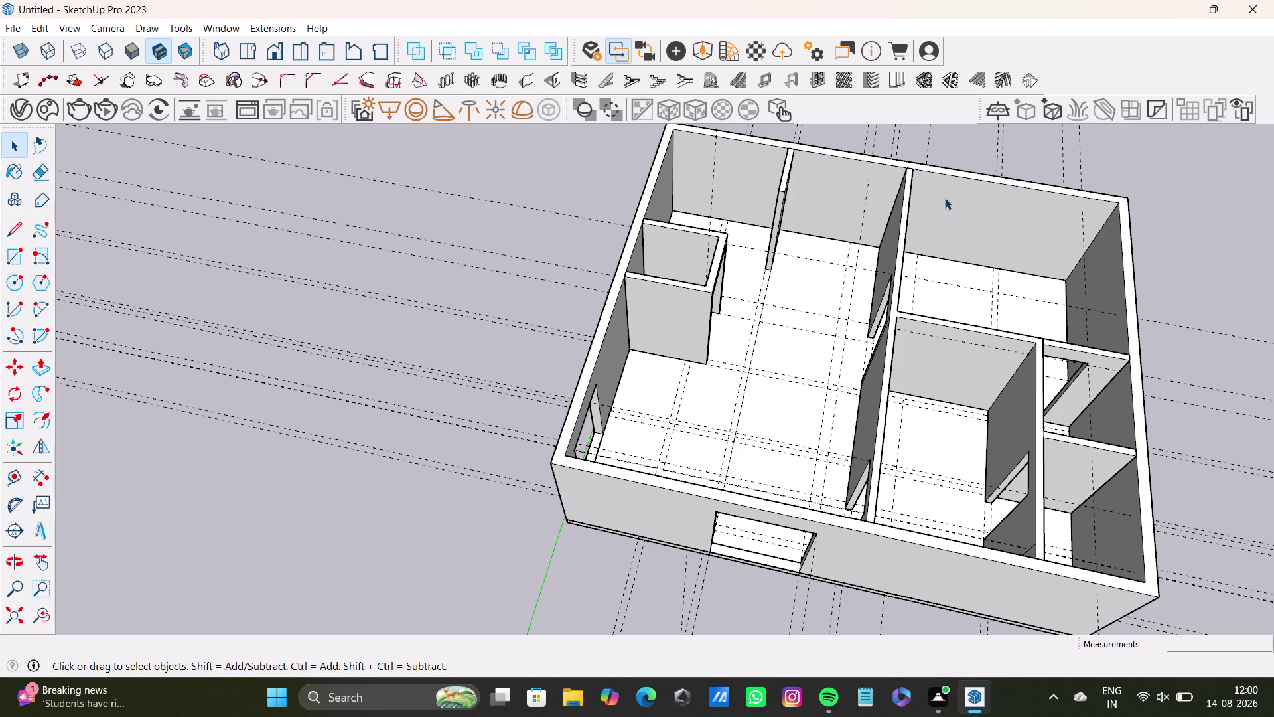
Orbit and zoom around the house to inspect the interior walls and door opening.
scroll(up, 3)
middle_drag(845, 425, 967, 429)
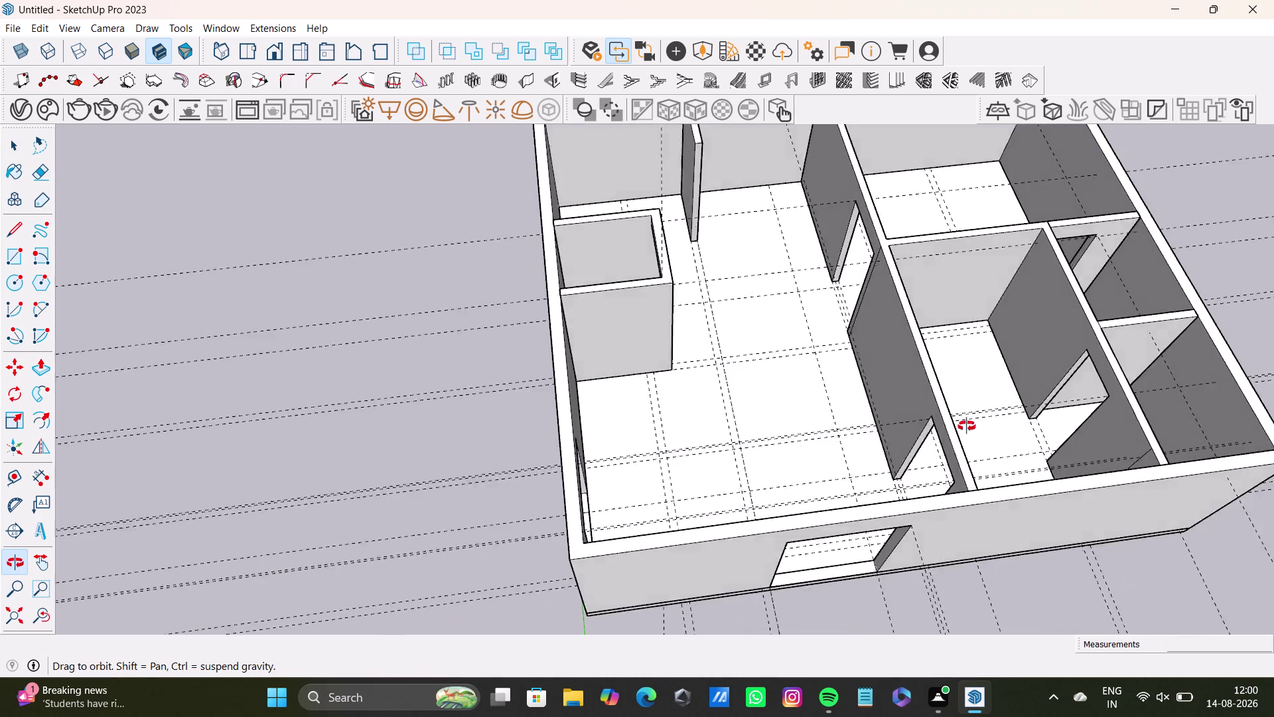
middle_drag(967, 429, 827, 269)
scroll(down, 3)
middle_drag(835, 291, 1051, 513)
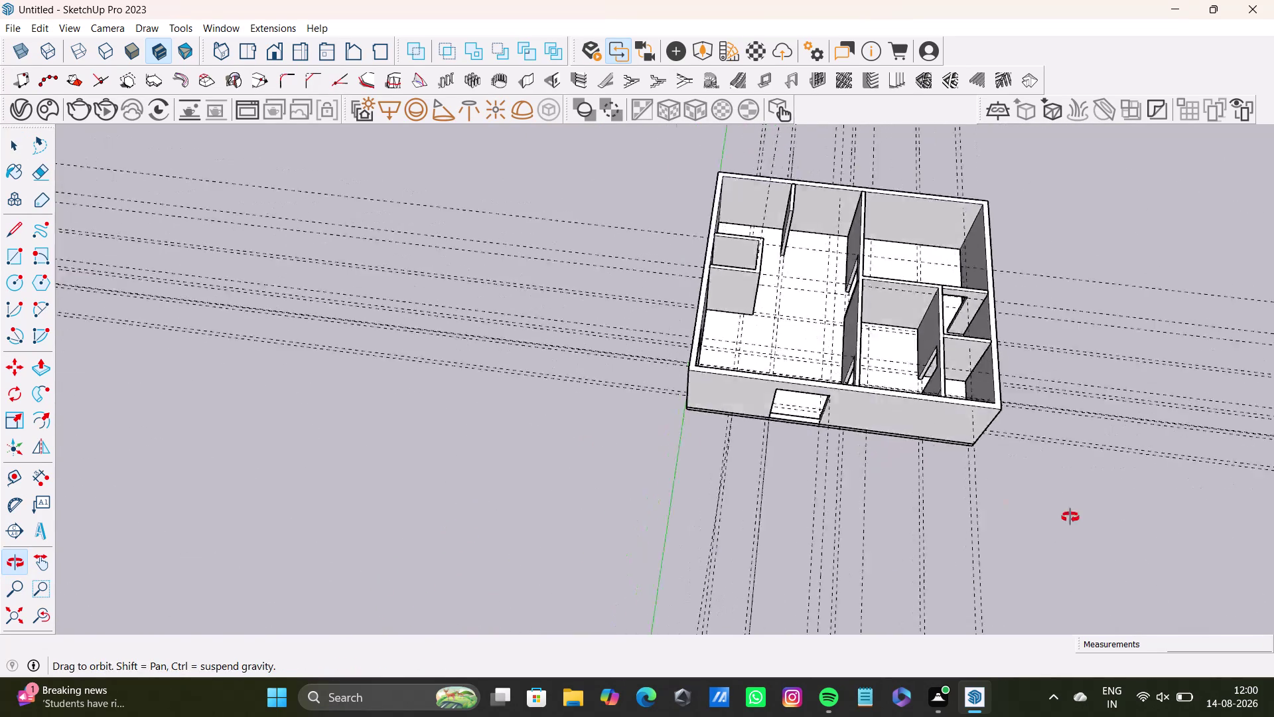
middle_drag(1051, 513, 1068, 505)
scroll(up, 3)
middle_drag(779, 304, 947, 207)
scroll(up, 3)
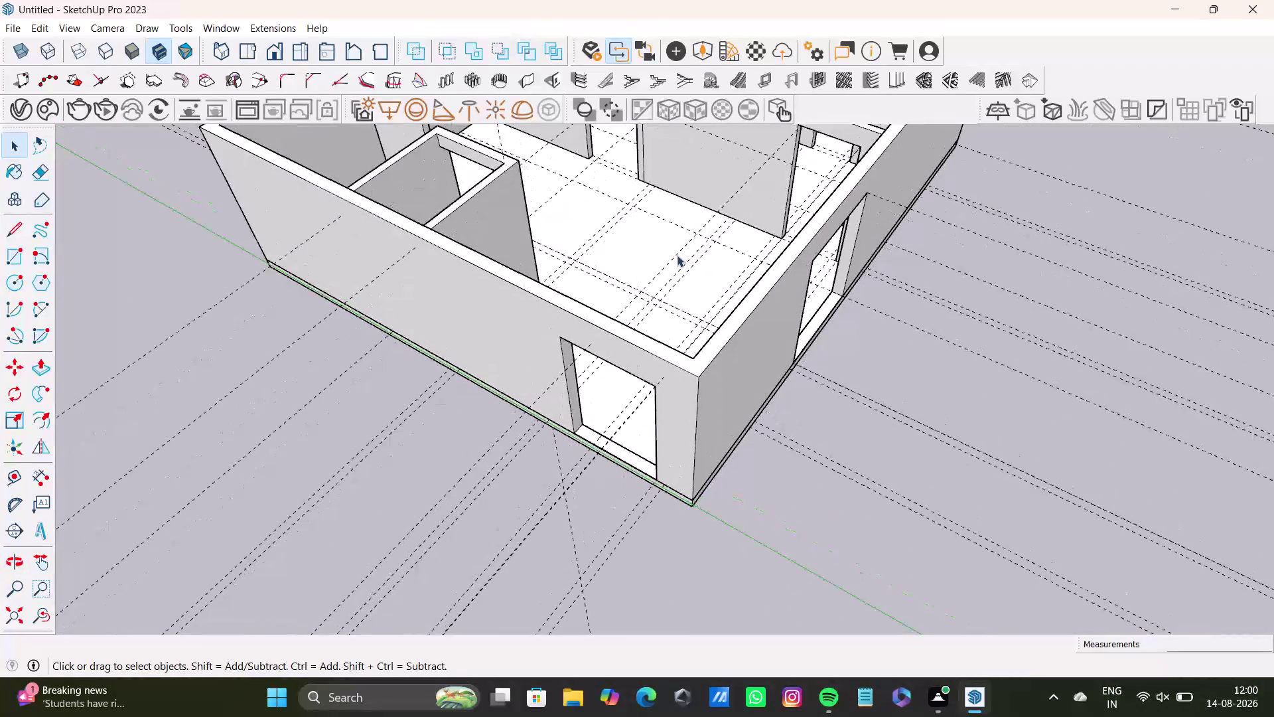
scroll(down, 3)
middle_drag(699, 239, 793, 269)
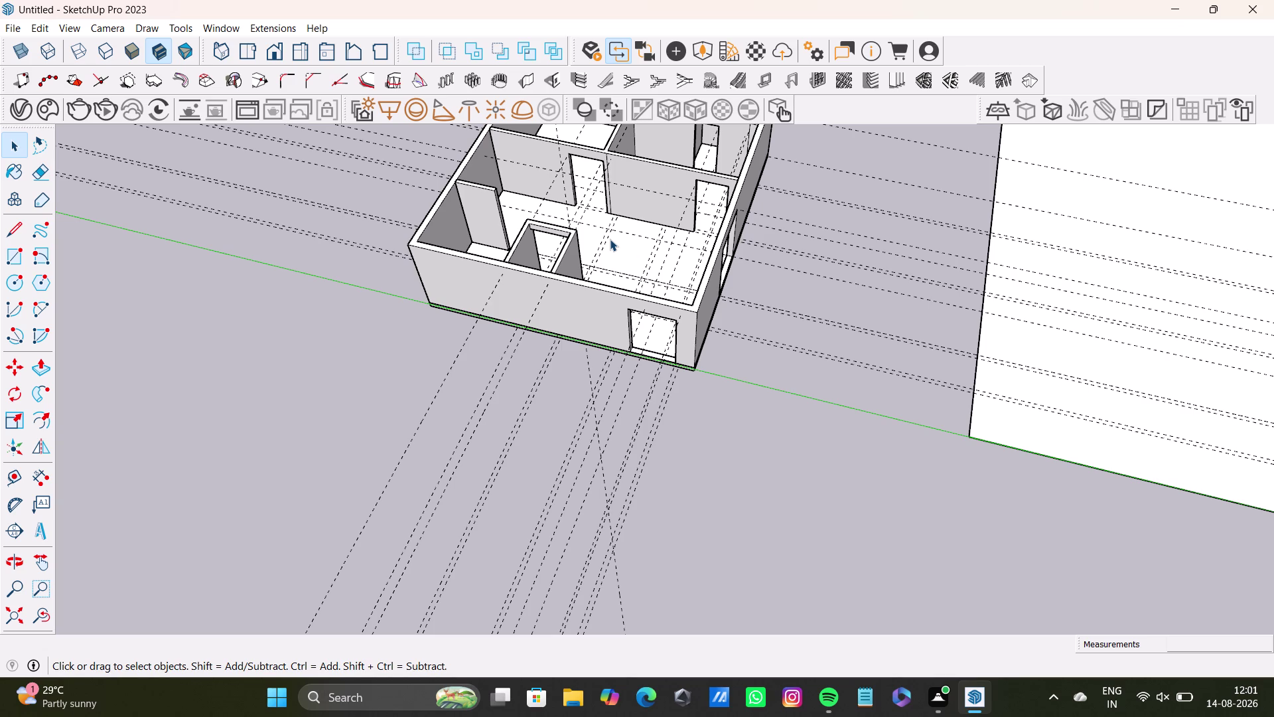
Select the whole house model and orbit to view it from above.
double_click(757, 308)
middle_drag(758, 341, 572, 389)
middle_drag(670, 373, 873, 368)
scroll(up, 3)
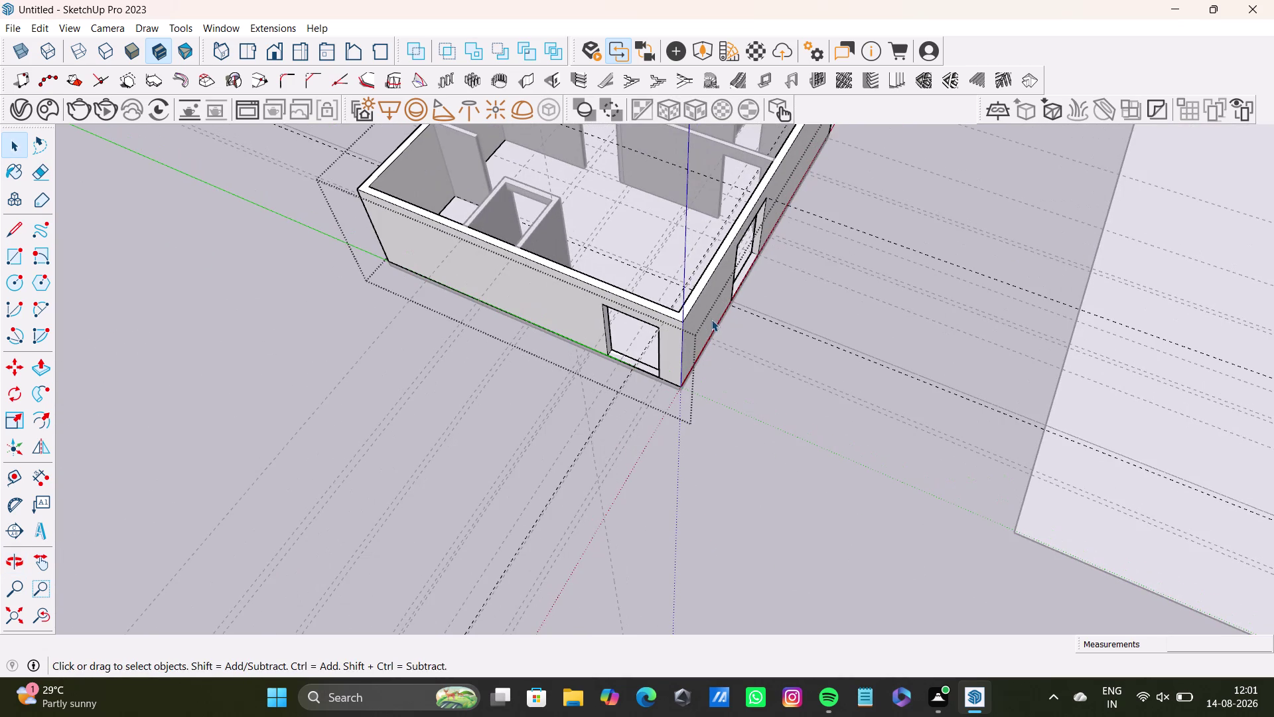
scroll(down, 3)
middle_drag(703, 302, 685, 421)
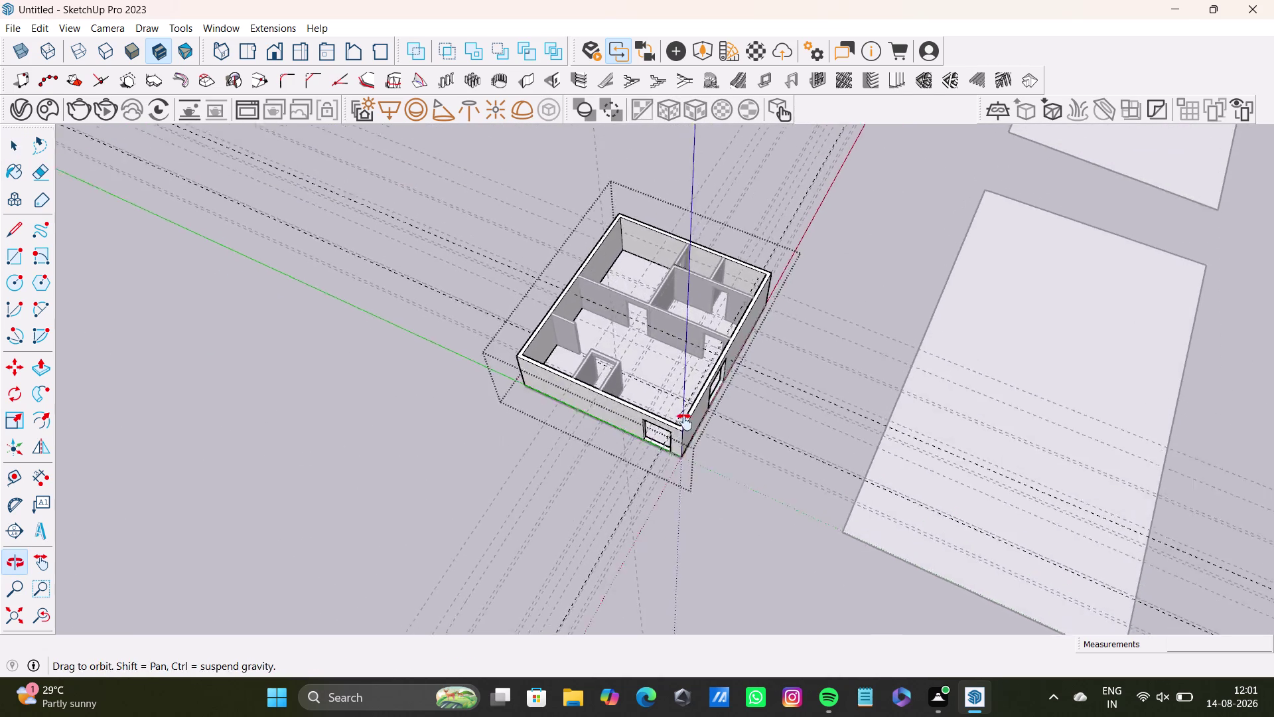
middle_drag(686, 421, 684, 424)
middle_drag(683, 426, 825, 266)
scroll(up, 3)
key(space)
double_click(820, 233)
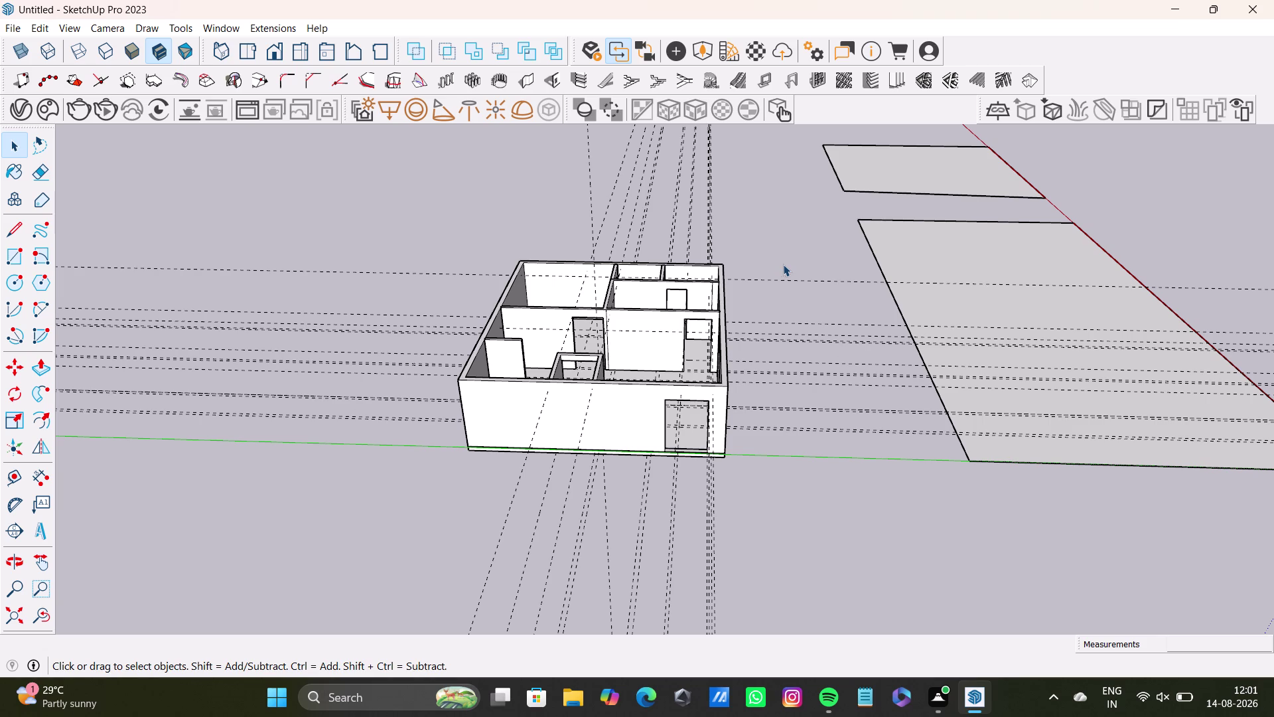
Clear the selection and bring up the Edit menu.
key(space)
click(781, 255)
double_click(785, 256)
click(48, 30)
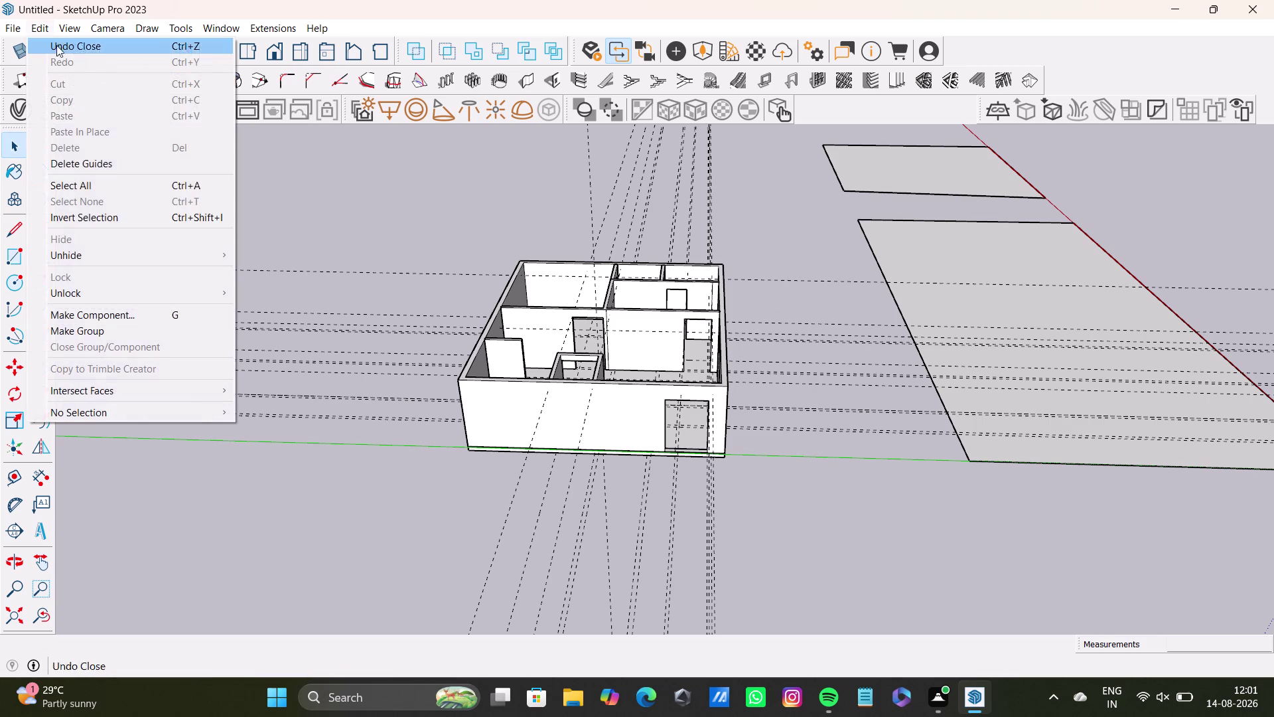
Delete all guides in the model, then view the house from above.
click(107, 159)
scroll(down, 3)
middle_drag(447, 359, 757, 593)
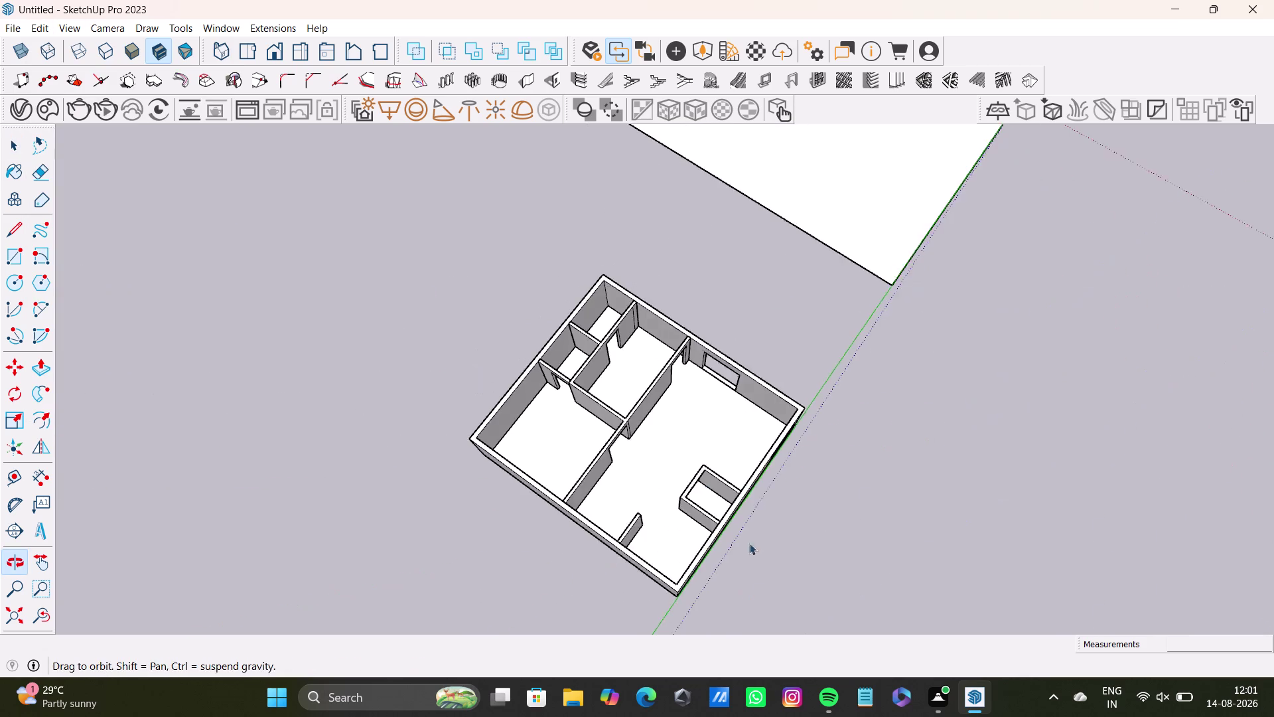
scroll(up, 3)
key(space)
middle_drag(688, 343, 644, 176)
Zoom in close to face an interior wall junction.
scroll(up, 3)
middle_drag(610, 295, 613, 273)
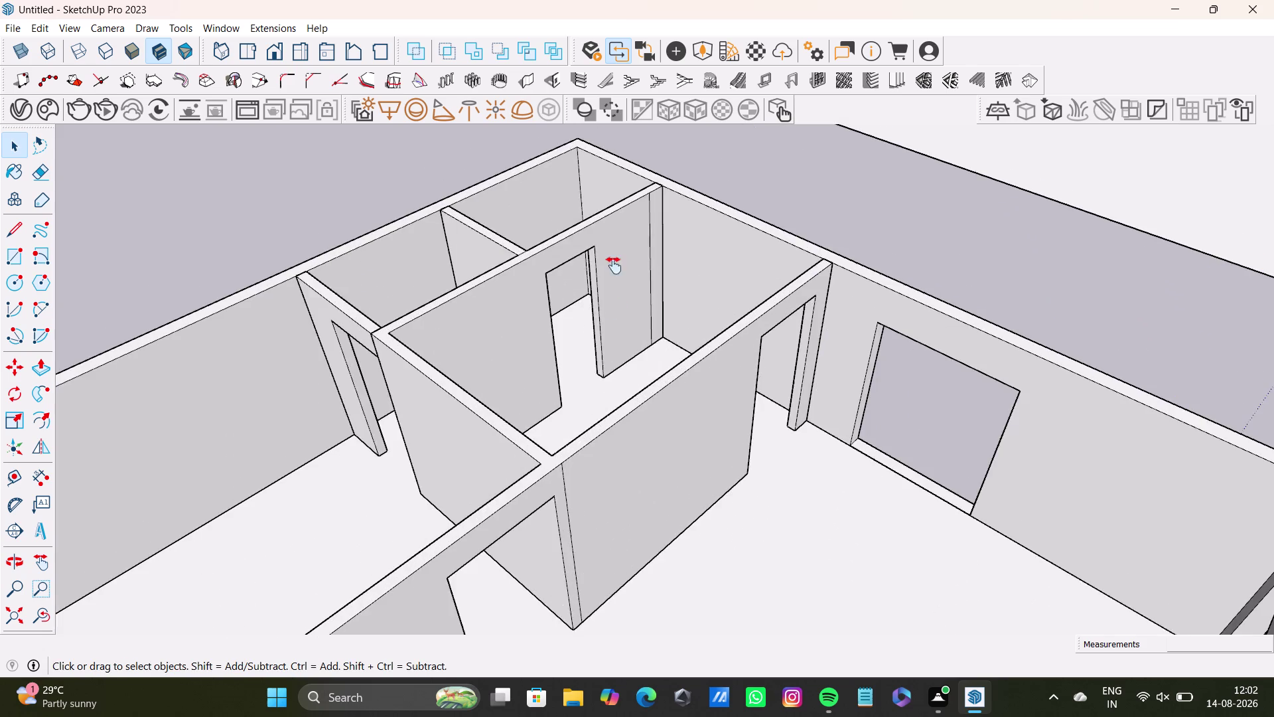
middle_drag(613, 274, 645, 200)
middle_drag(661, 298, 841, 216)
scroll(up, 3)
middle_drag(481, 252, 692, 338)
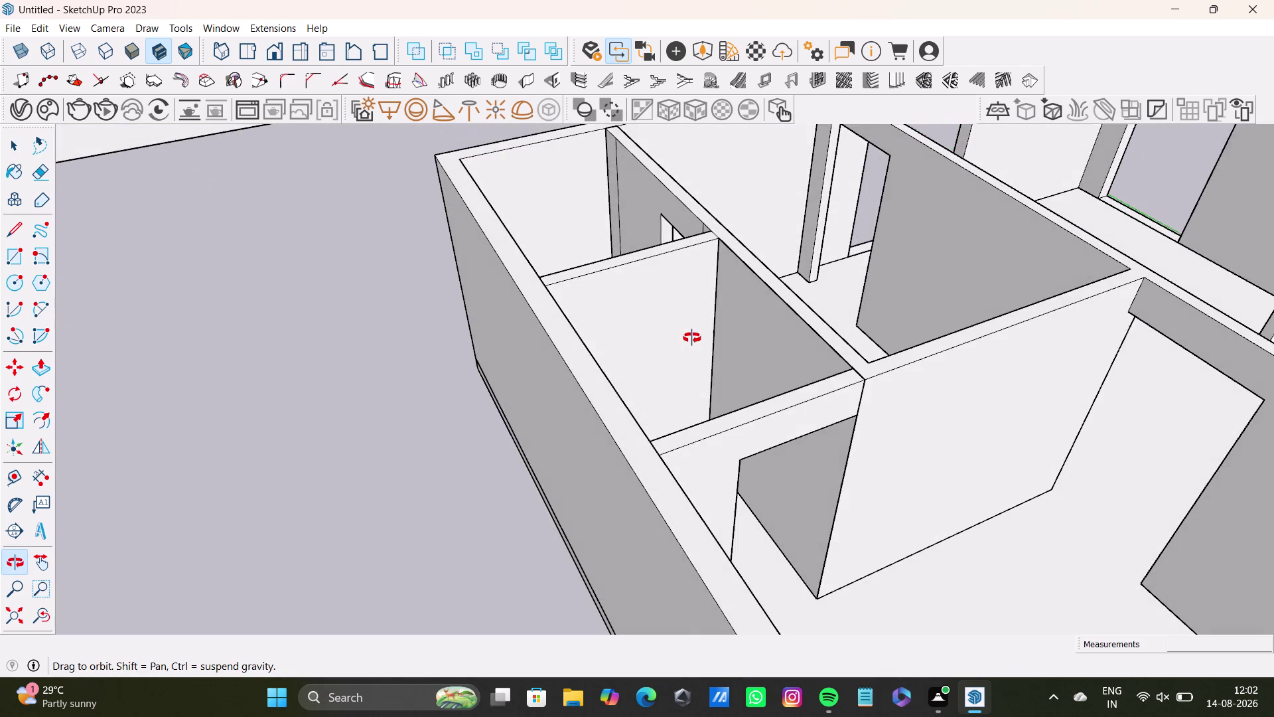
middle_drag(692, 337, 612, 314)
scroll(up, 3)
Select the connected geometry, top face and side face of the junction wall.
click(755, 371)
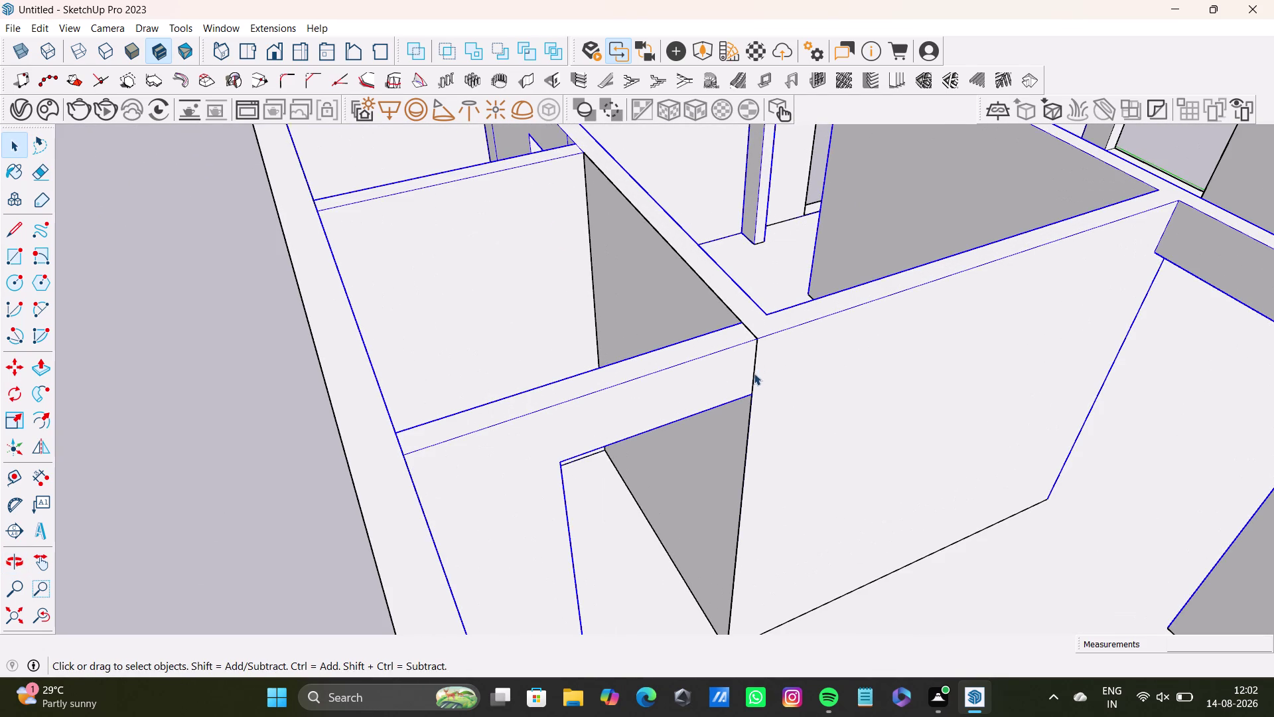
triple_click(754, 376)
click(756, 379)
double_click(753, 373)
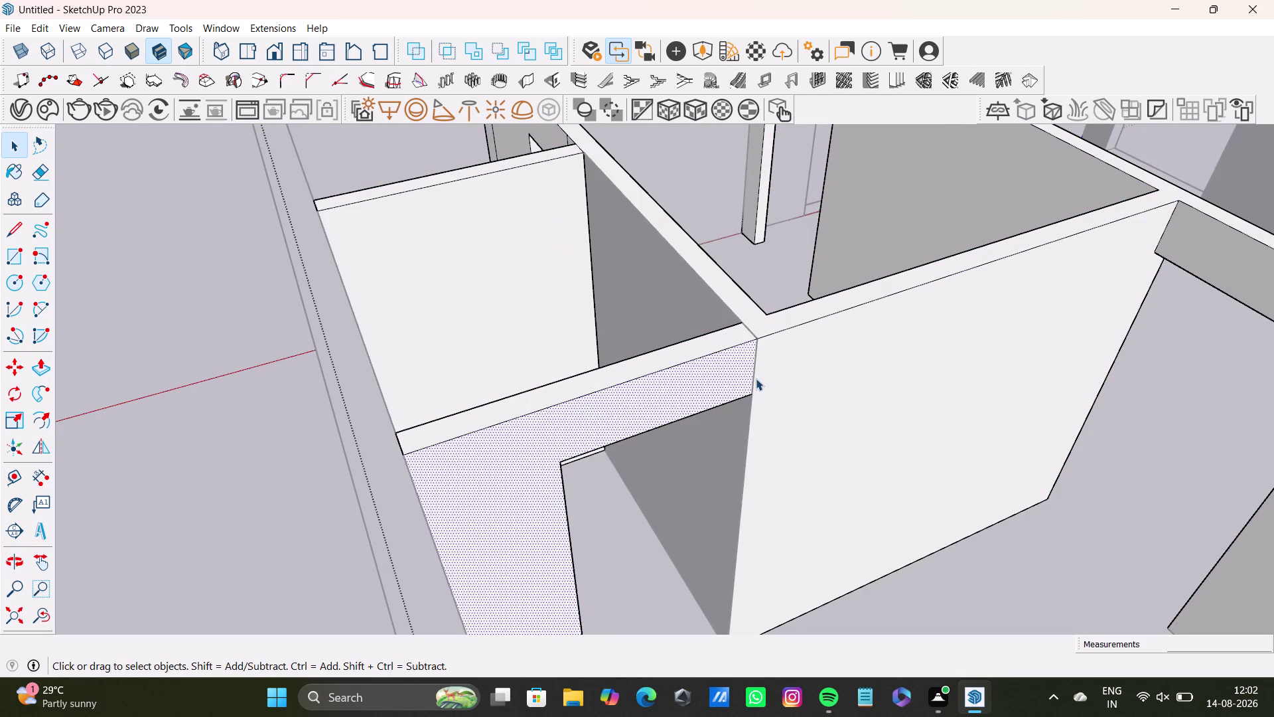
click(756, 379)
click(755, 374)
double_click(754, 385)
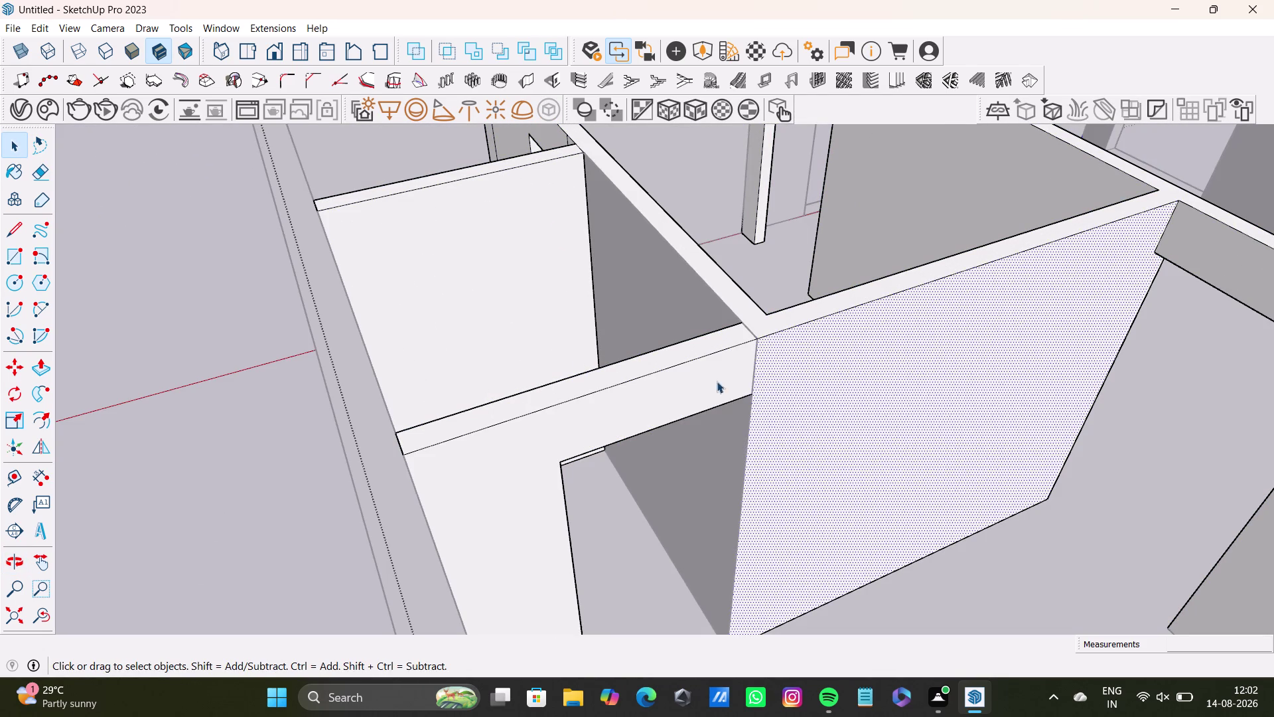
key(space)
Select the connected wall geometry at a nearby spot, then clear the selection.
click(193, 333)
scroll(up, 3)
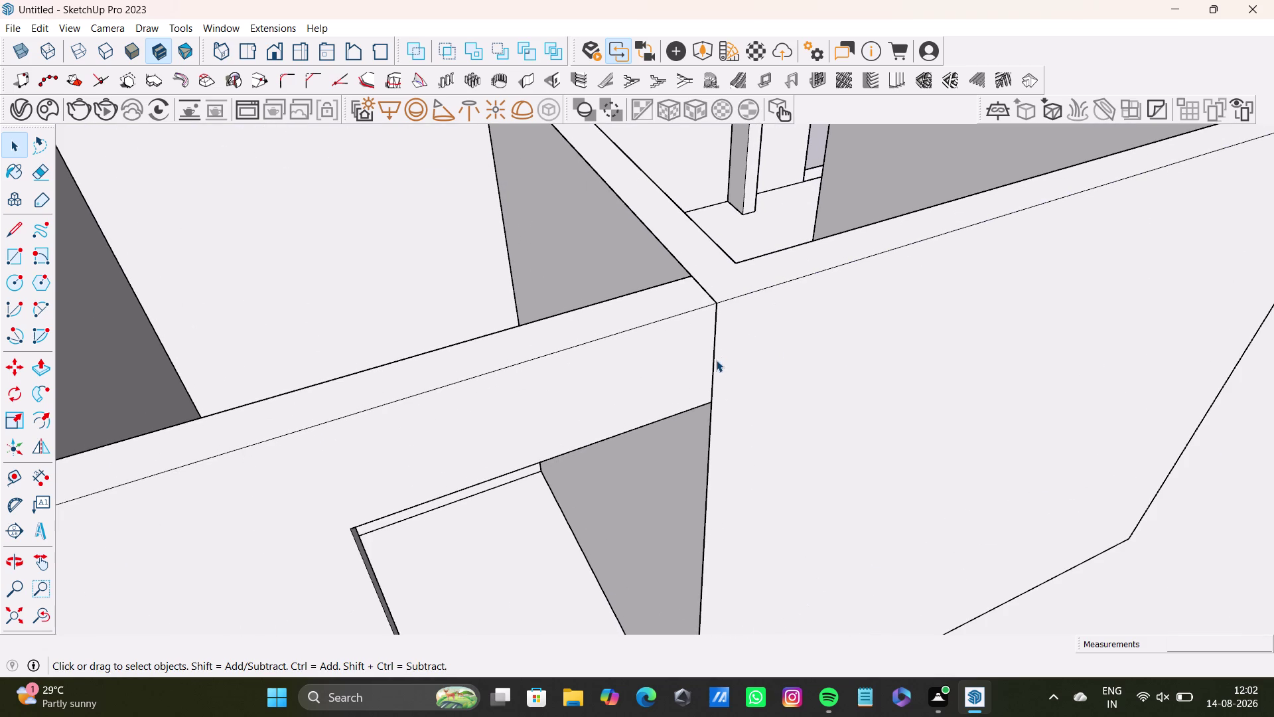
click(712, 360)
click(714, 368)
click(711, 373)
scroll(down, 3)
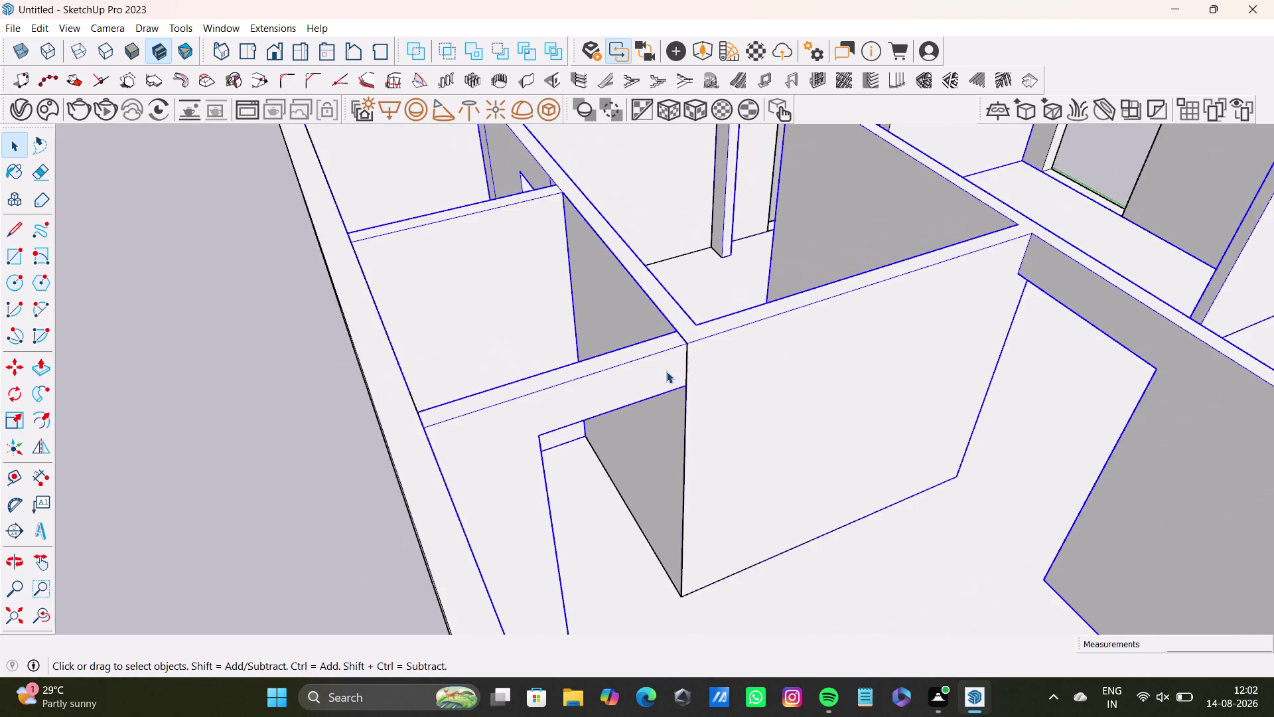
scroll(down, 3)
key(space)
click(290, 327)
Orbit back out to see the whole house.
scroll(down, 3)
middle_drag(618, 376, 162, 404)
middle_drag(582, 321, 562, 455)
middle_drag(704, 415, 521, 451)
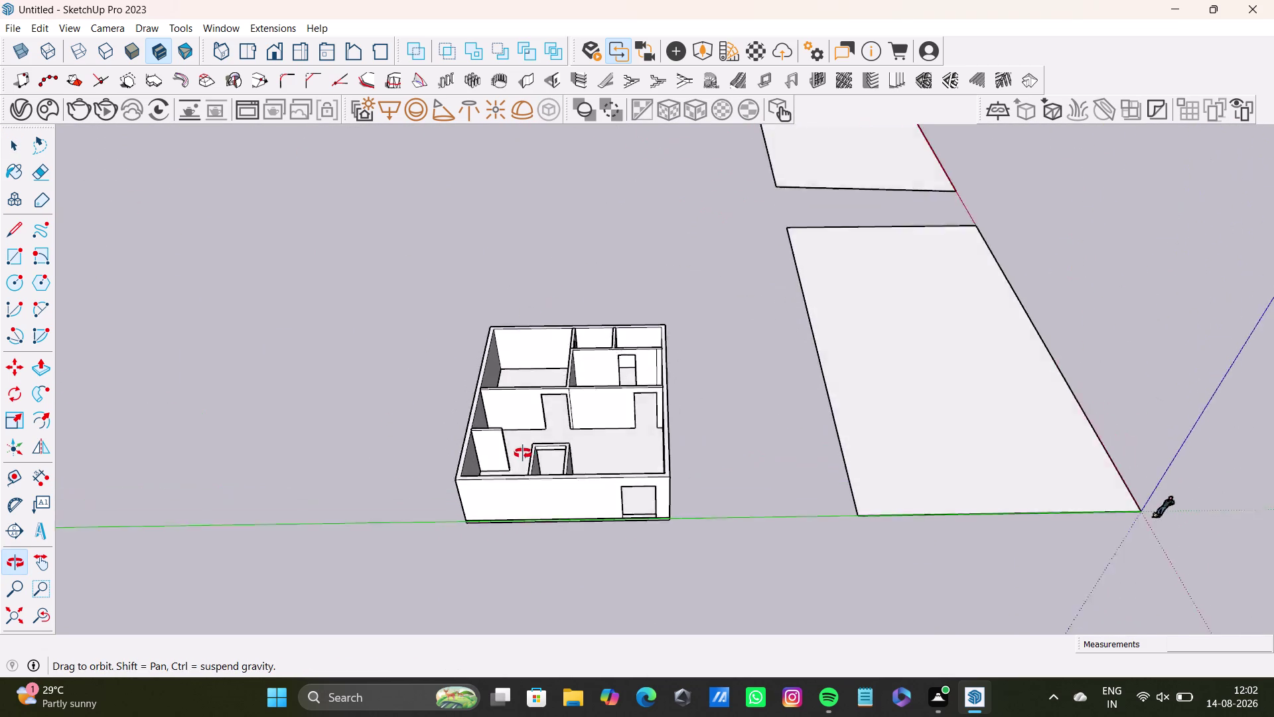
Delete the large ground rectangle beside the house.
middle_drag(522, 451, 625, 500)
key(space)
double_click(914, 356)
key(Delete)
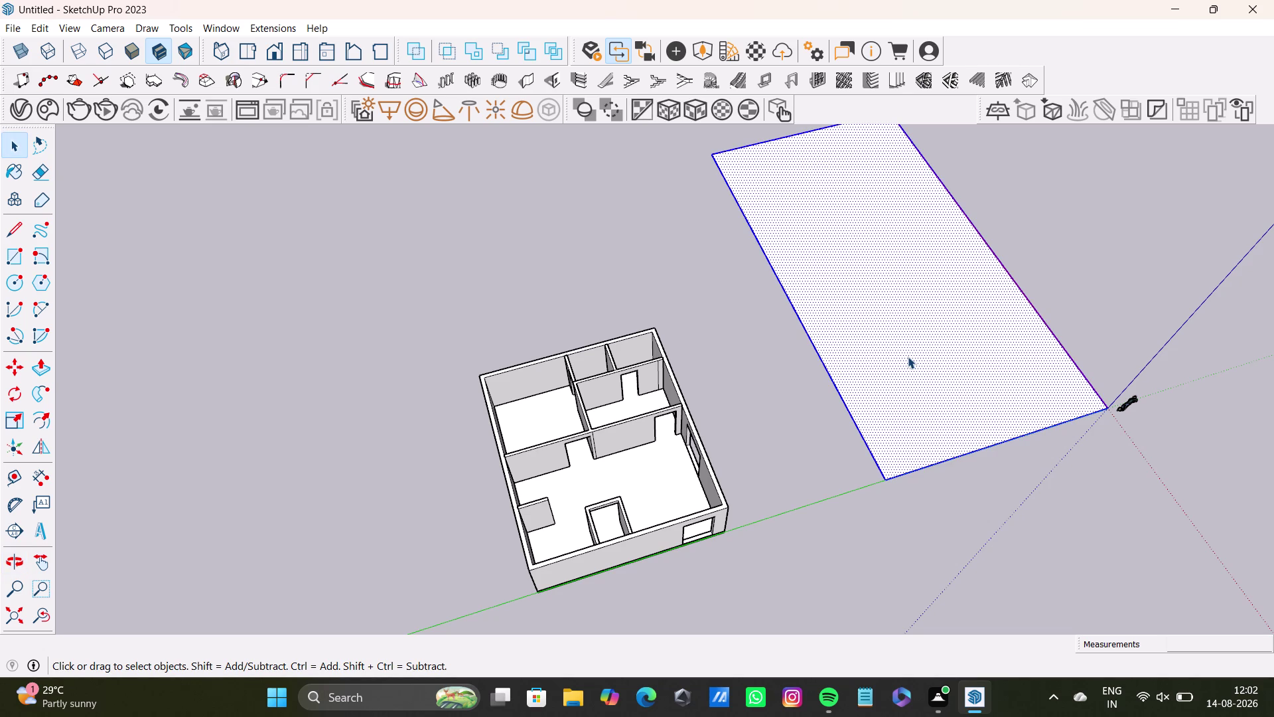
Delete the remaining ground rectangle.
scroll(down, 3)
middle_drag(773, 323, 758, 657)
scroll(up, 3)
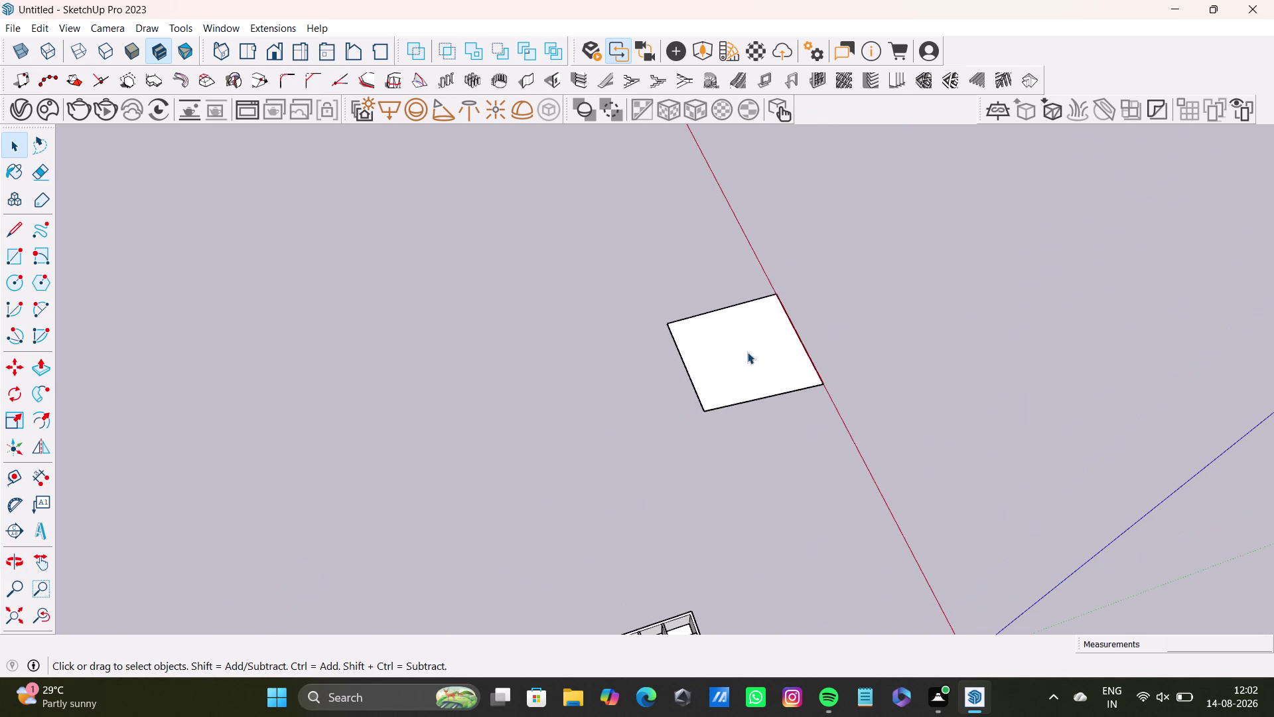
double_click(747, 352)
key(Delete)
Orbit back to the house, looking inside the rooms, then to an overall view.
scroll(down, 3)
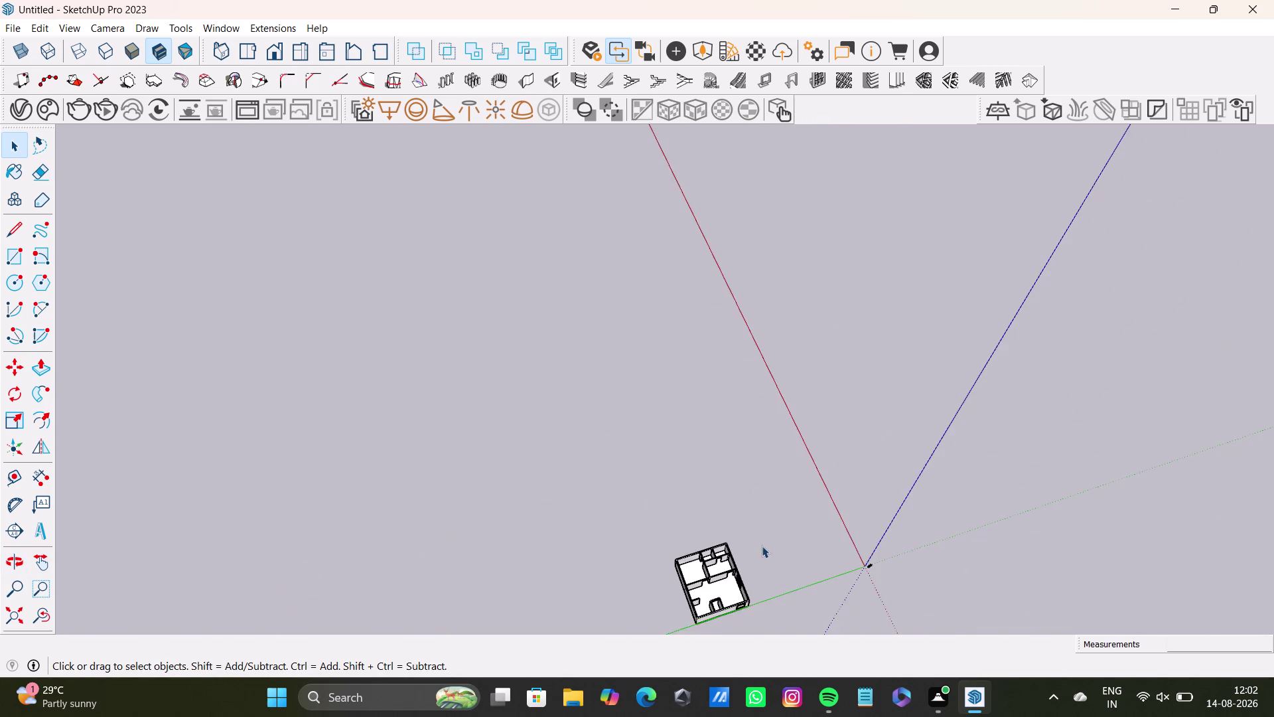
middle_drag(762, 547, 637, 347)
scroll(up, 3)
middle_drag(550, 439, 446, 376)
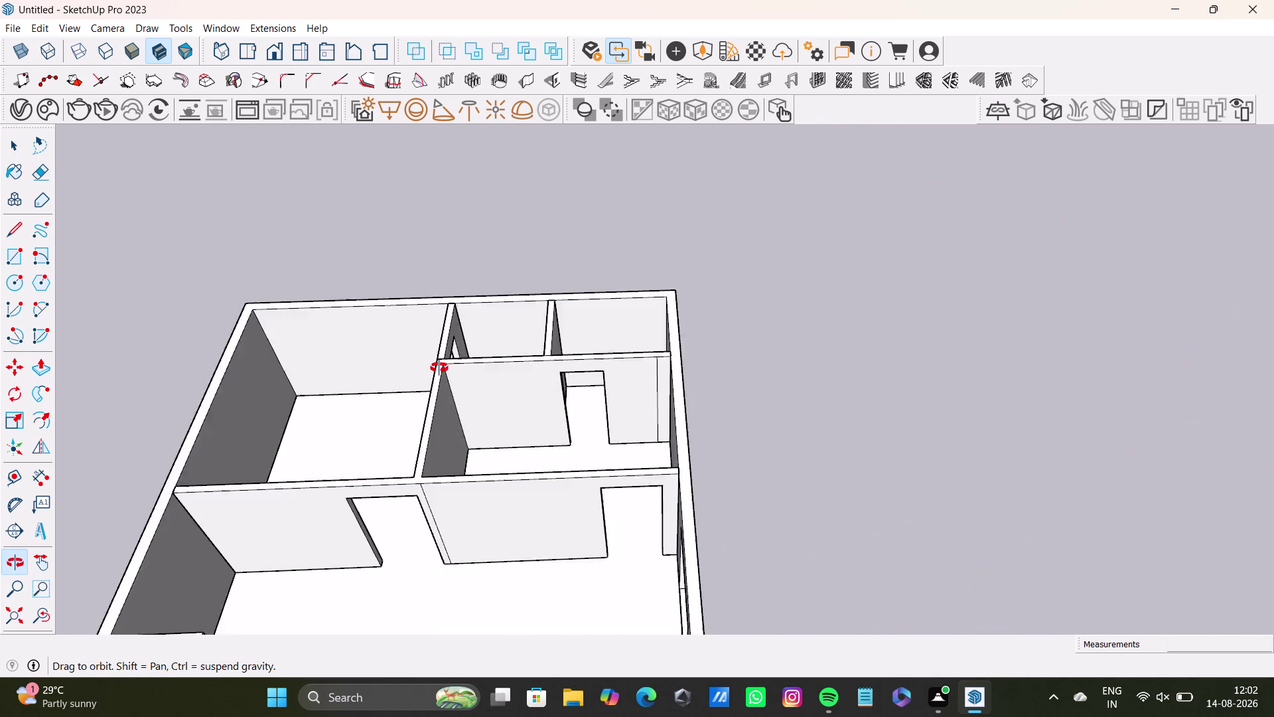
middle_drag(446, 377, 419, 326)
middle_drag(425, 321, 567, 335)
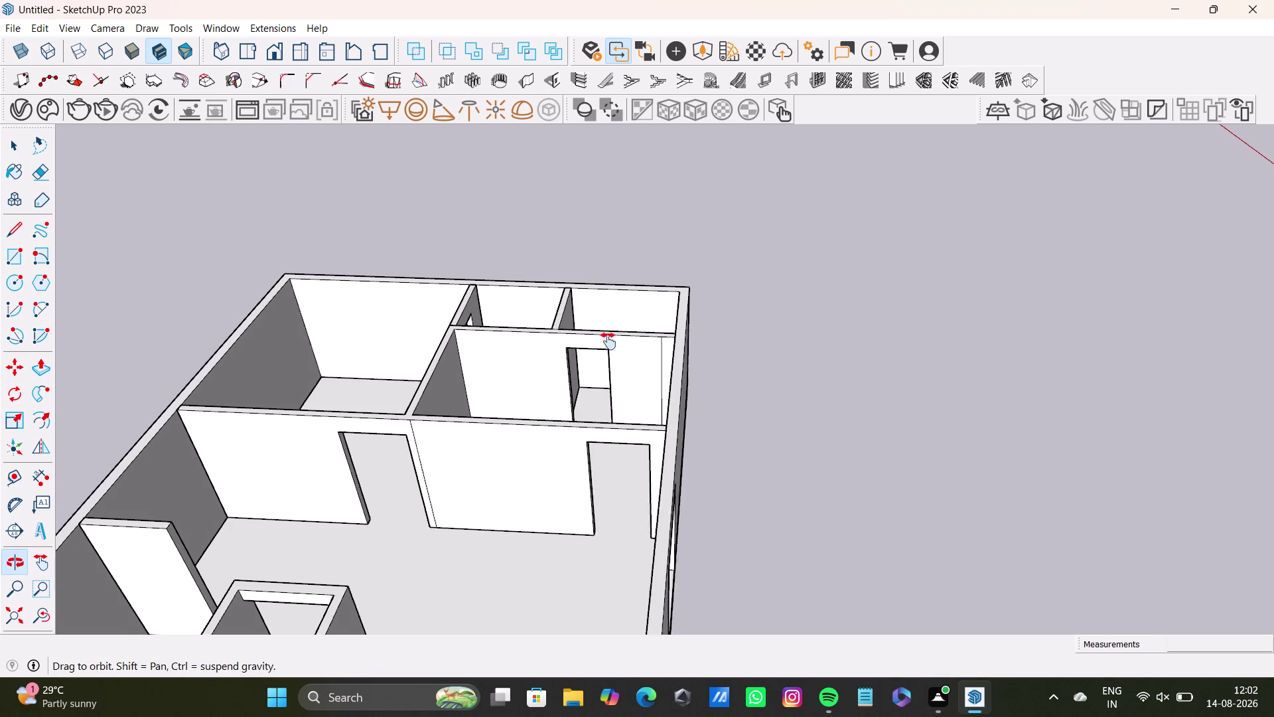
middle_drag(568, 335, 664, 351)
middle_drag(641, 394, 414, 441)
scroll(down, 3)
middle_drag(466, 407, 530, 293)
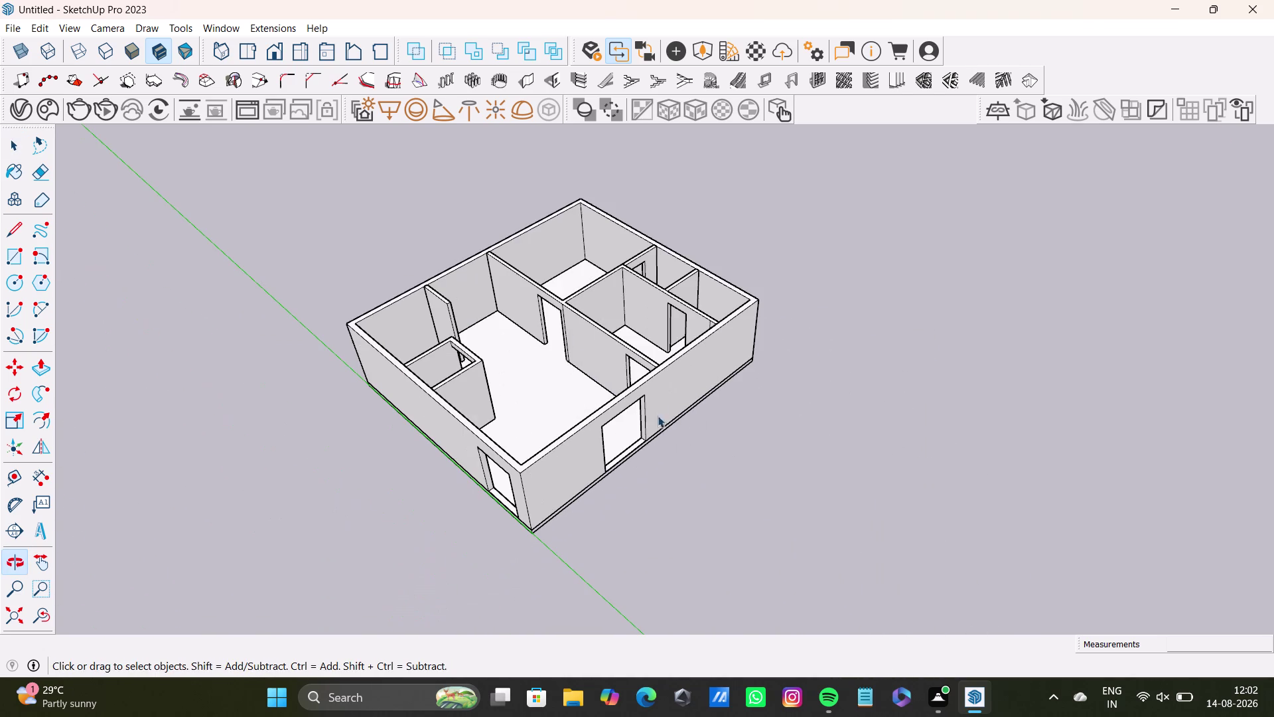